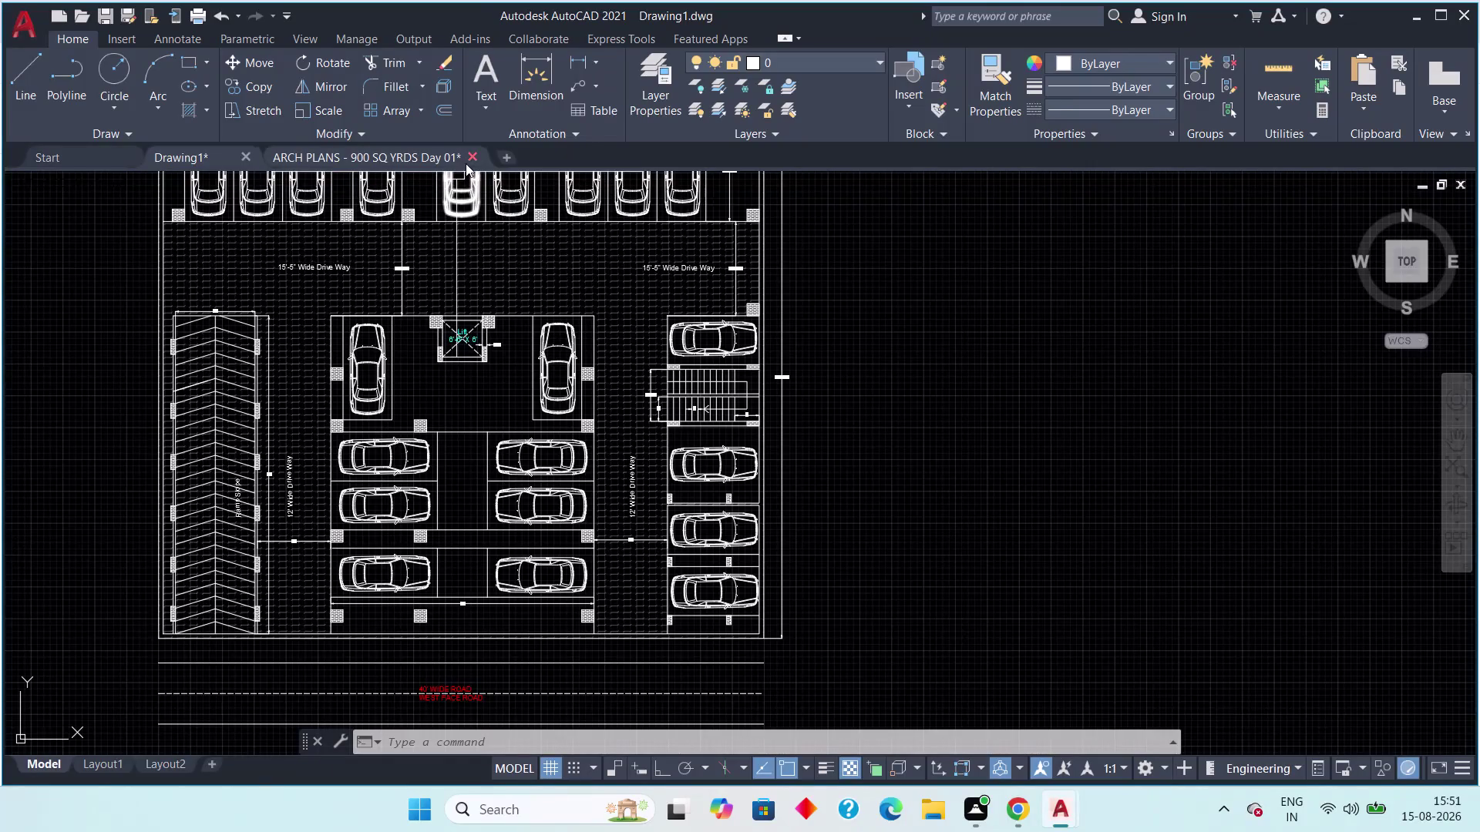
Close ARCH PLANS - 900 SQ YRDS Day 01 without saving, then view the 21-car parking plan.
click(469, 154)
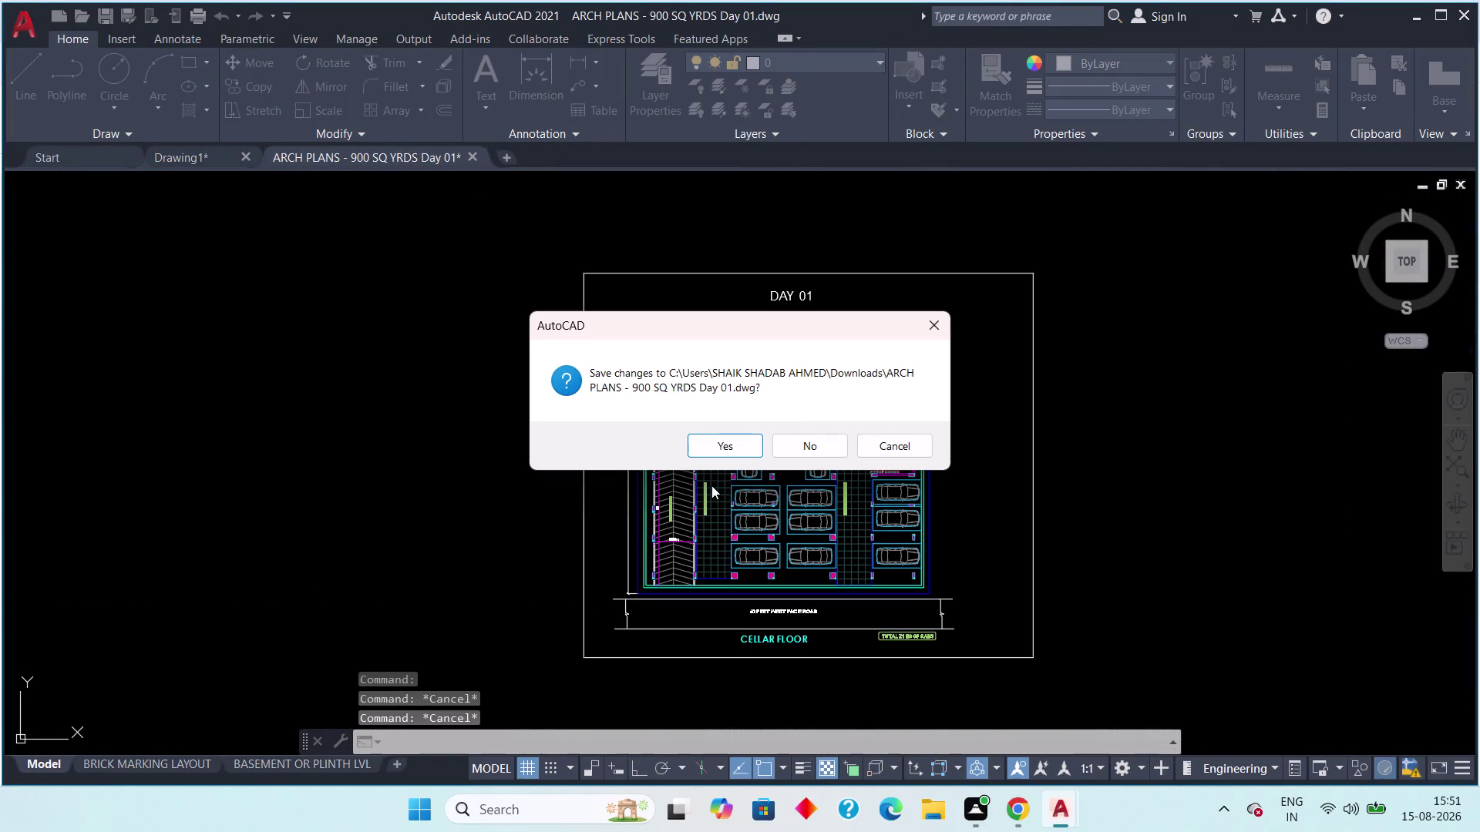
click(816, 447)
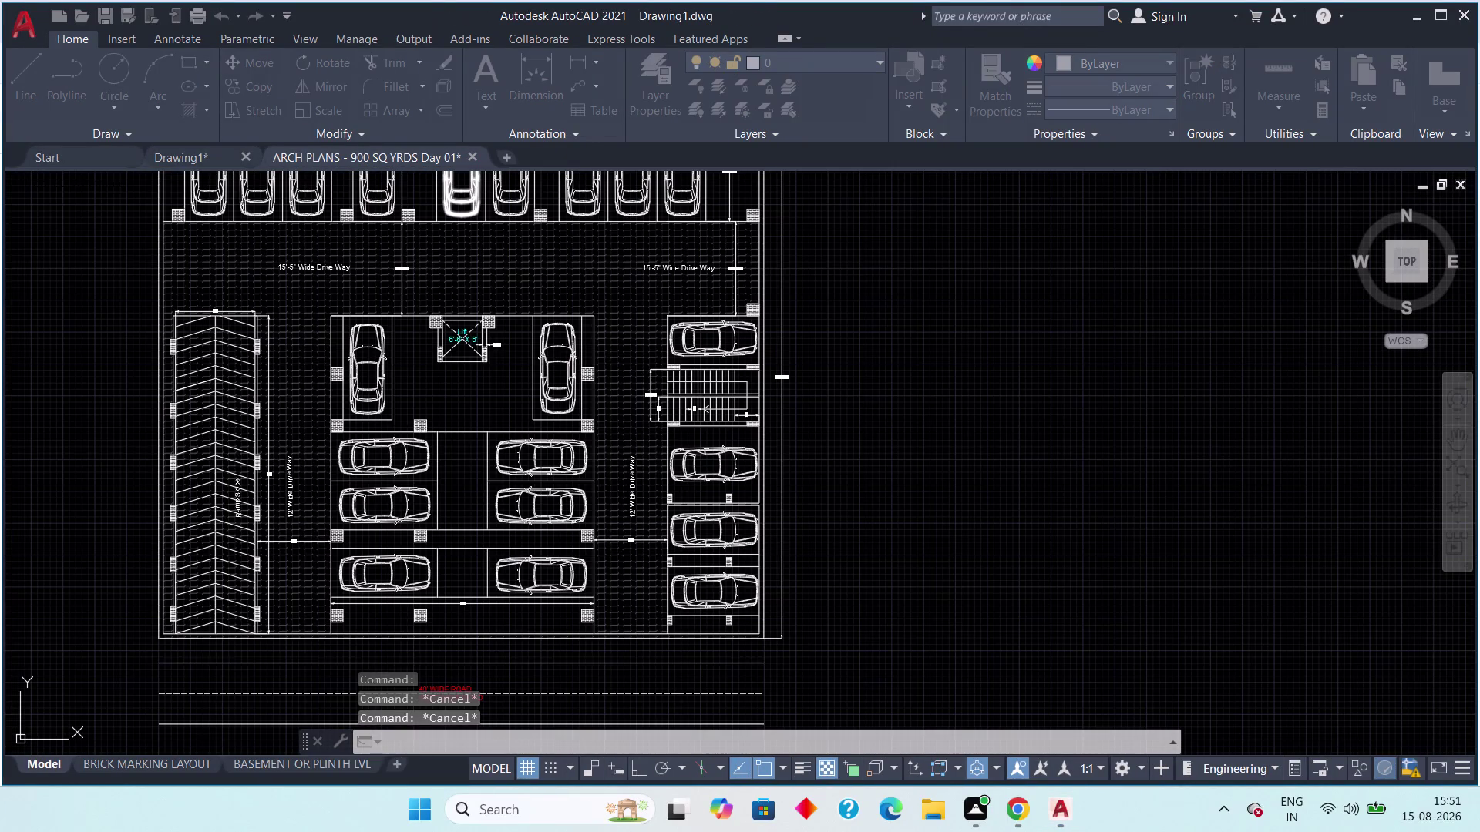
scroll(down, 3)
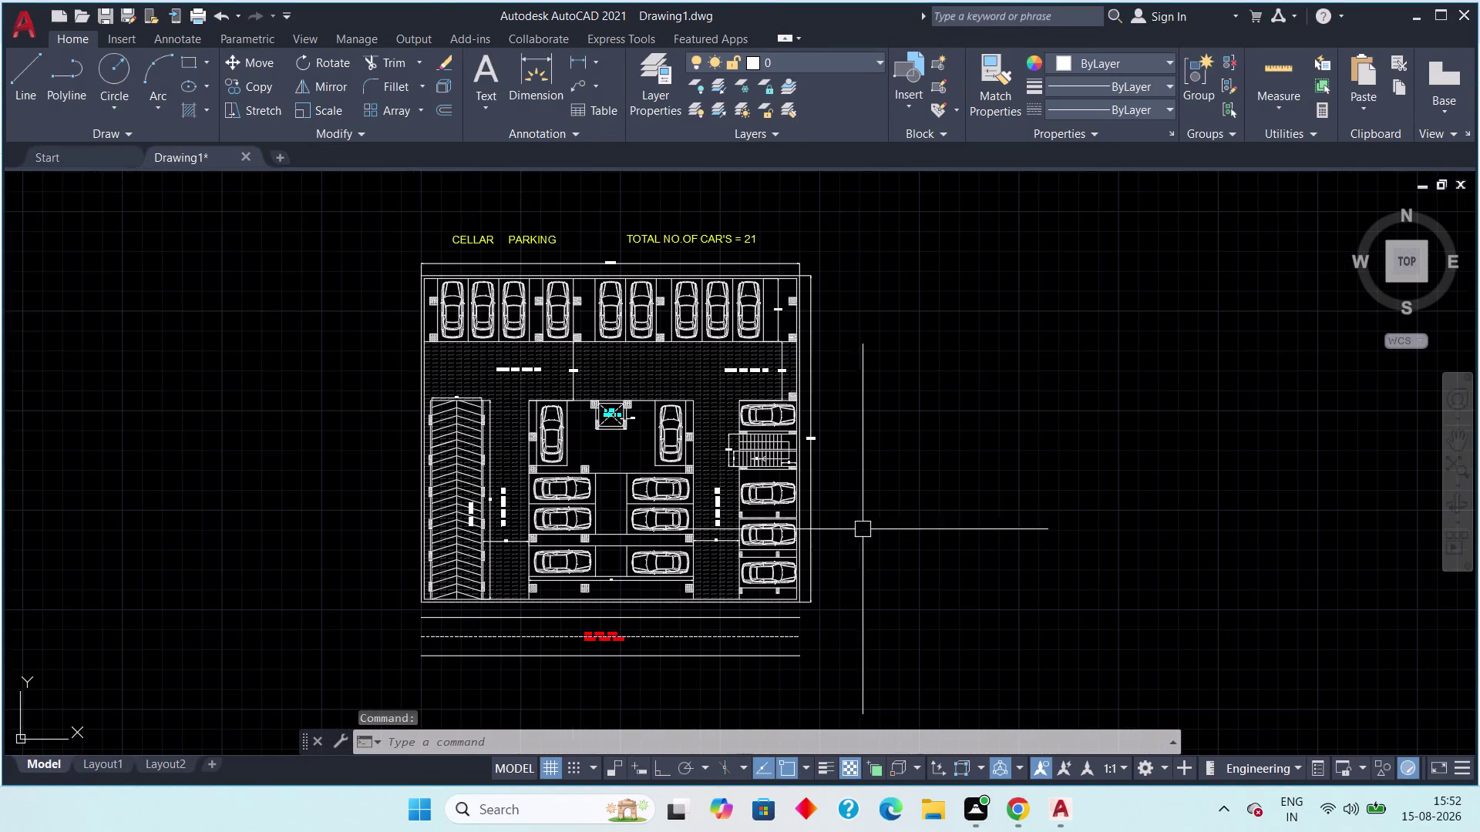
middle_drag(874, 502, 902, 507)
scroll(down, 3)
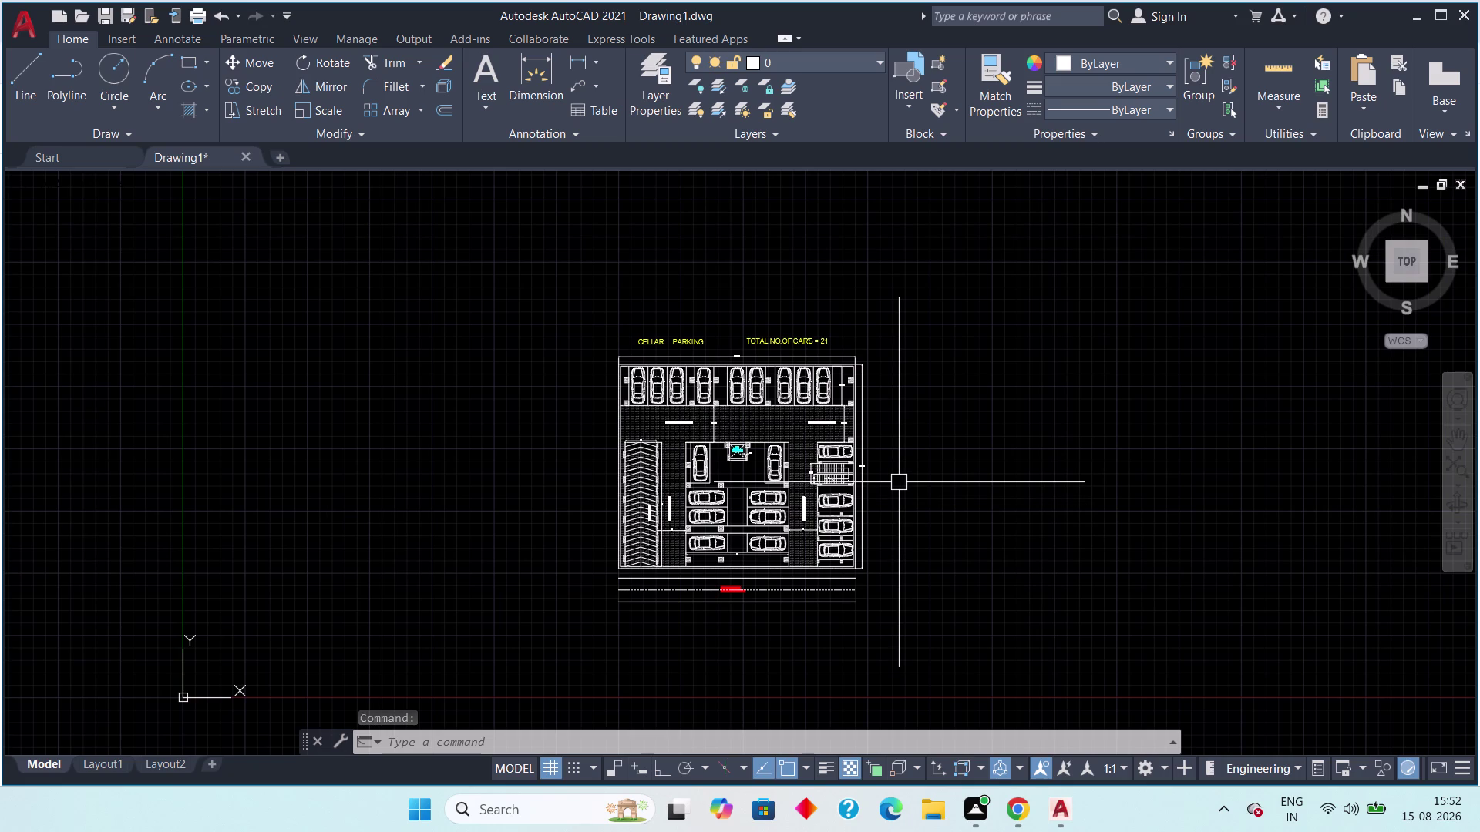
key(ctrl+s)
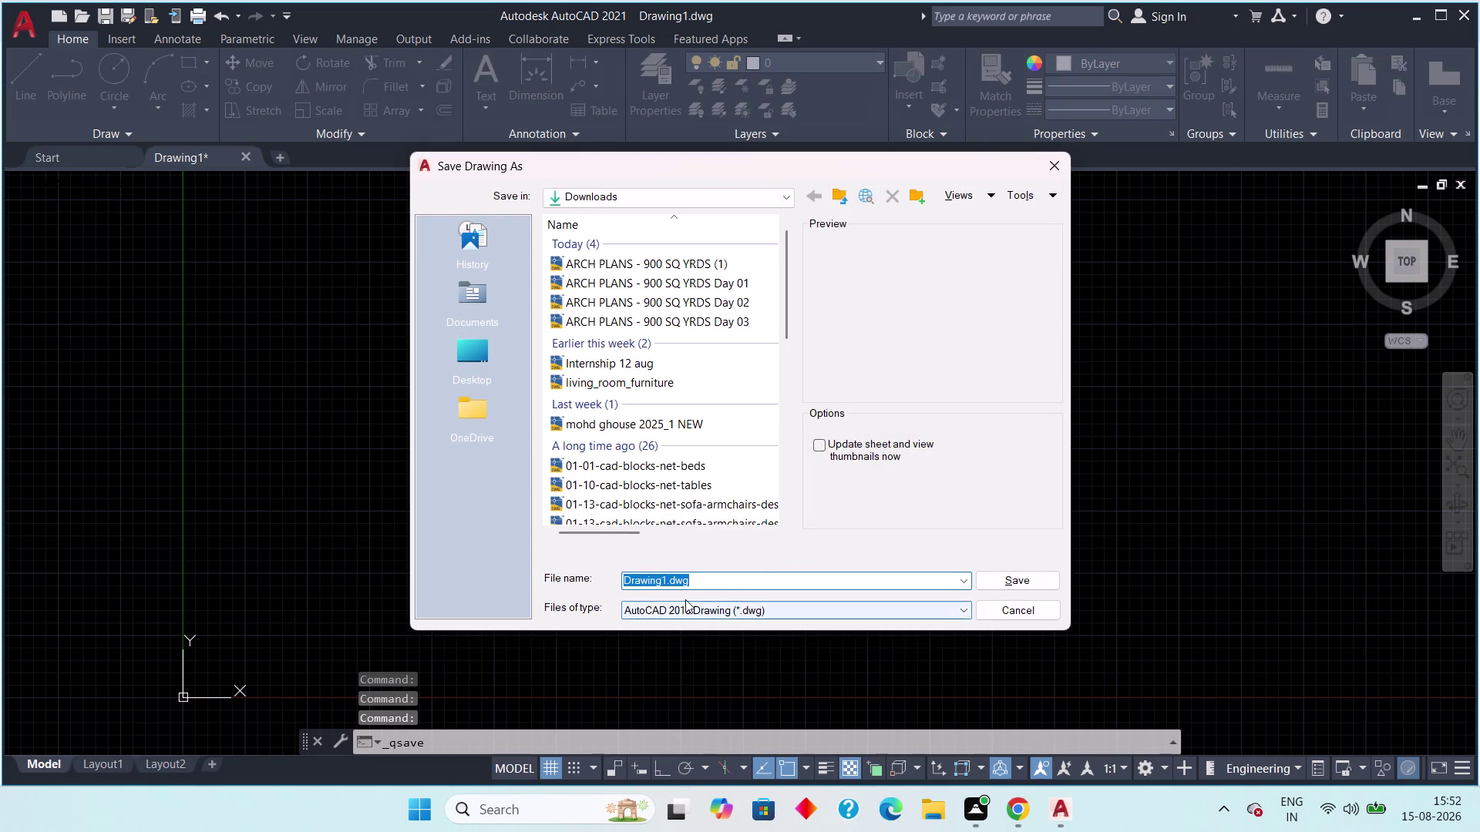
Rename the file to 'Drawing 15 Aug' and save it to the Desktop.
scroll(up, 3)
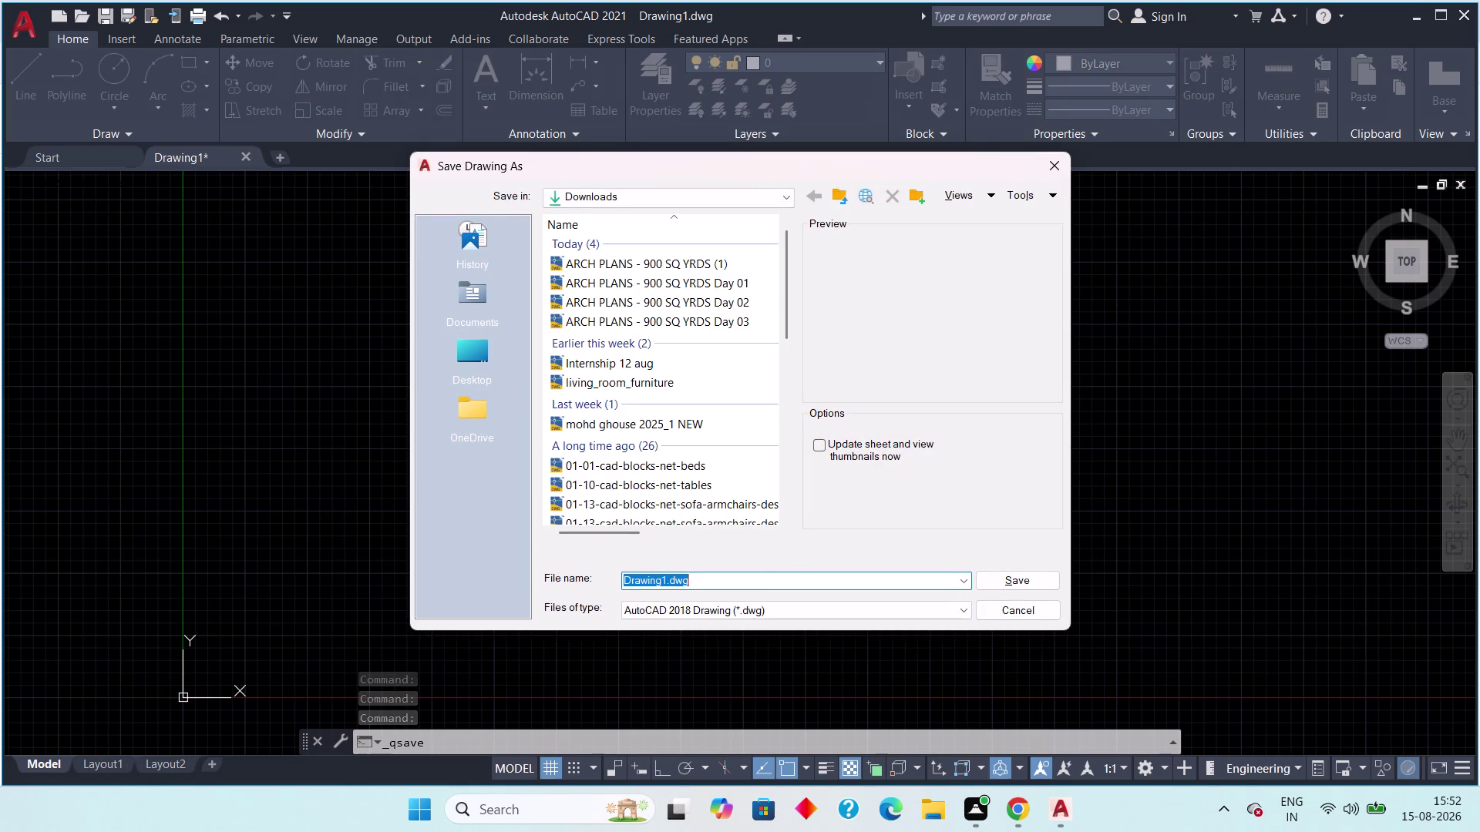
click(666, 580)
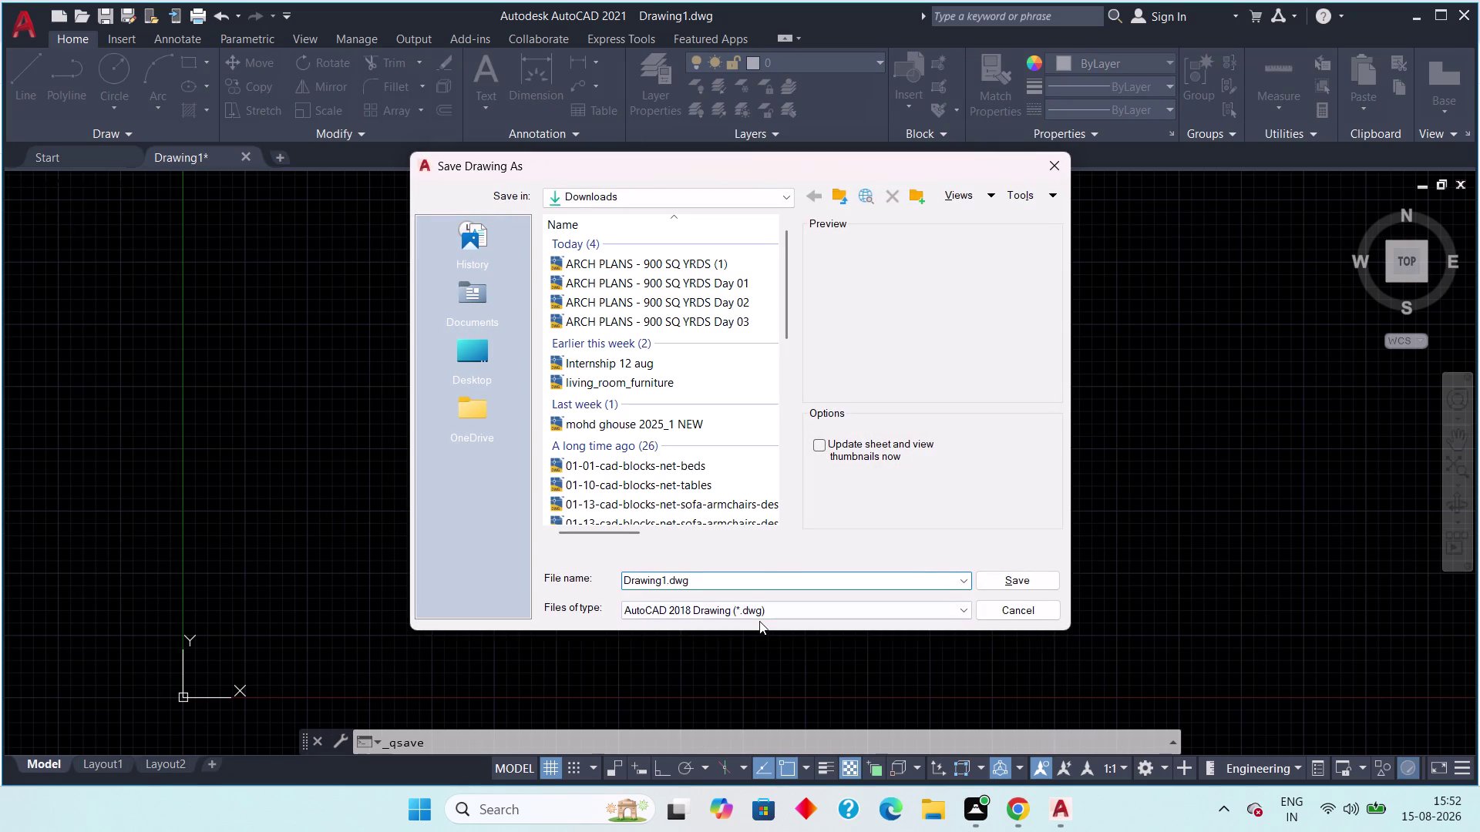
key(BackSpace)
key(space)
text(15)
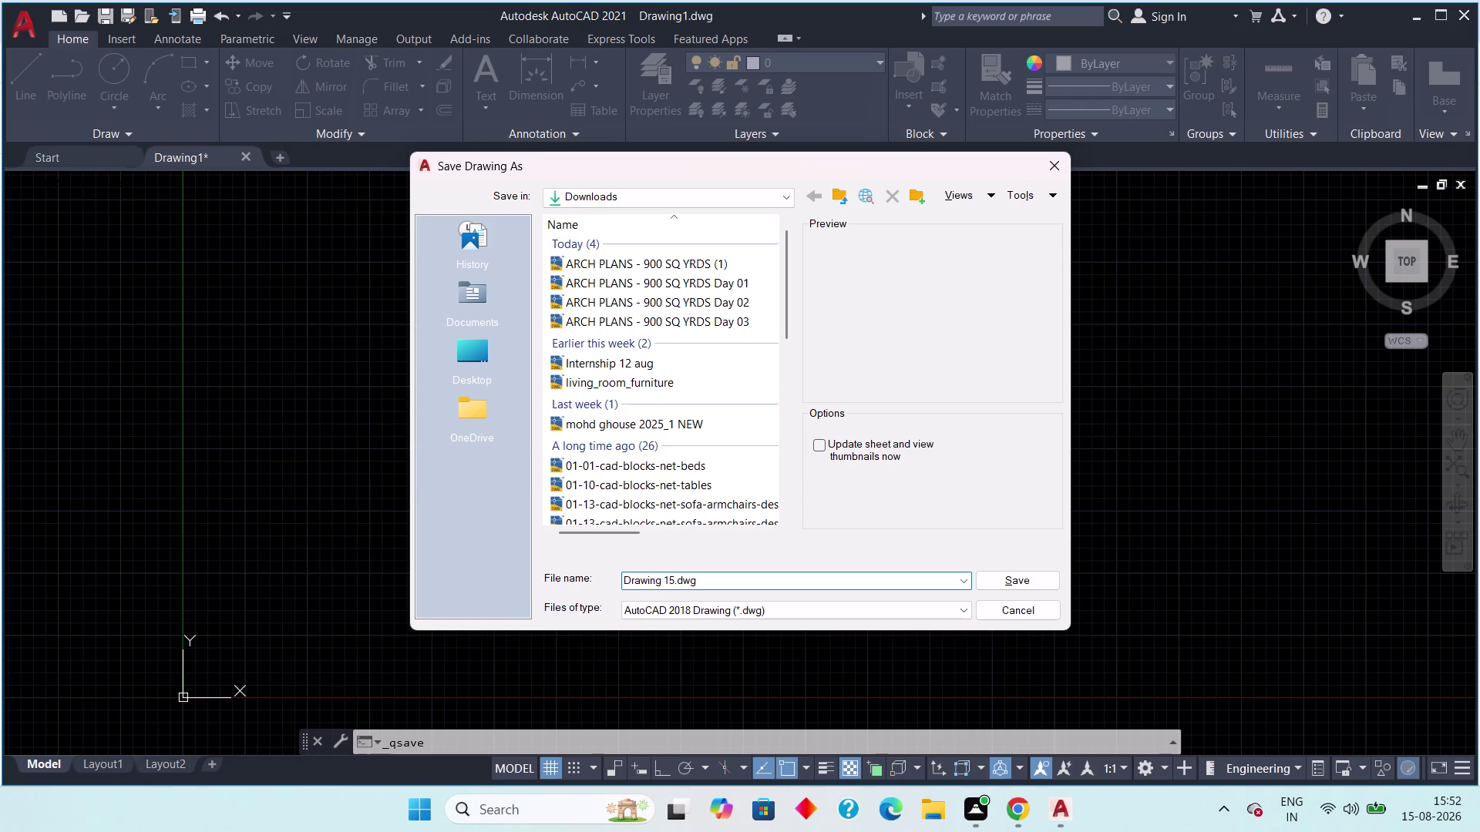
key(space)
key(shift+a)
text(ug)
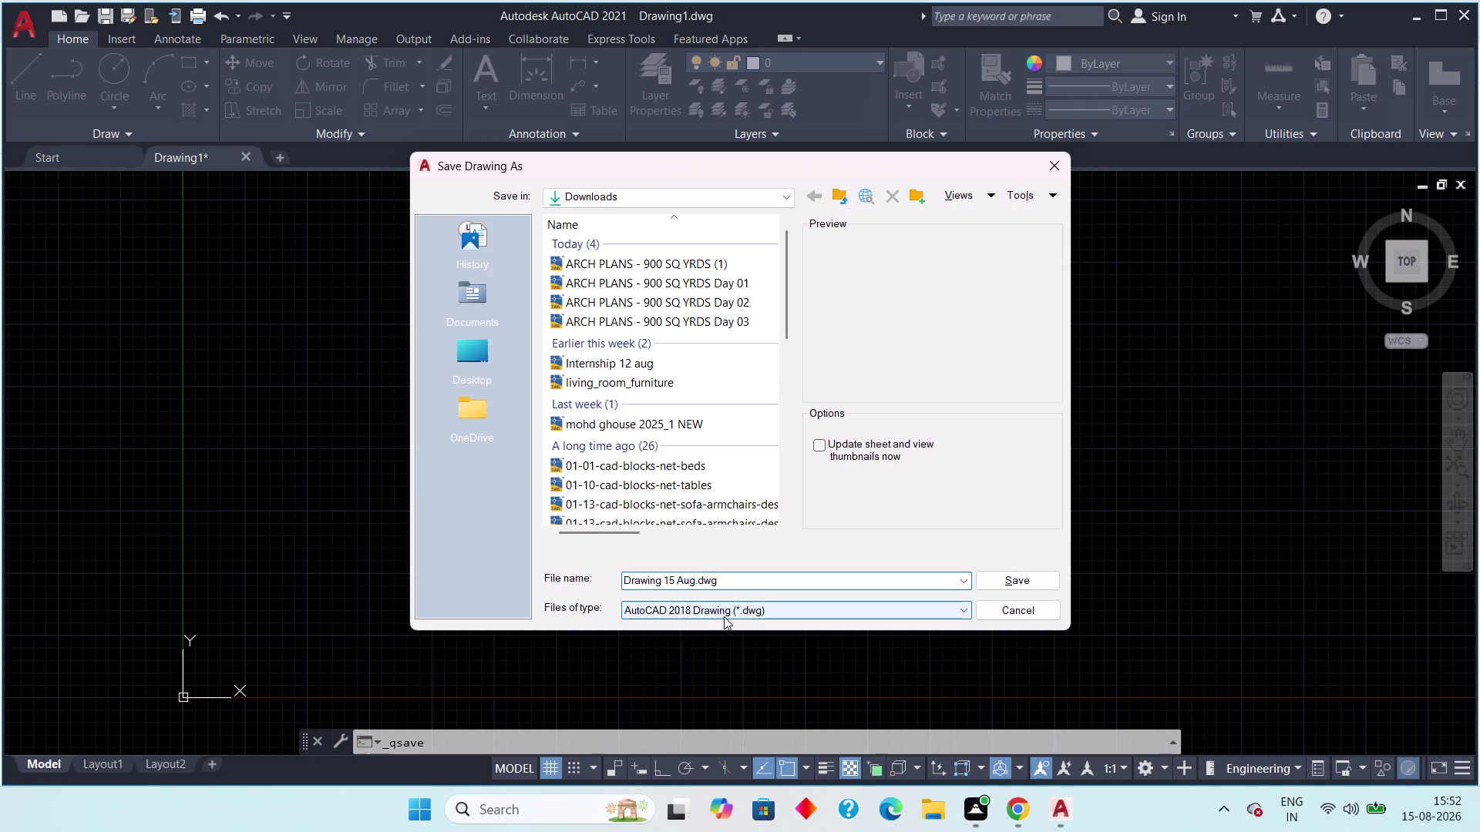
click(484, 365)
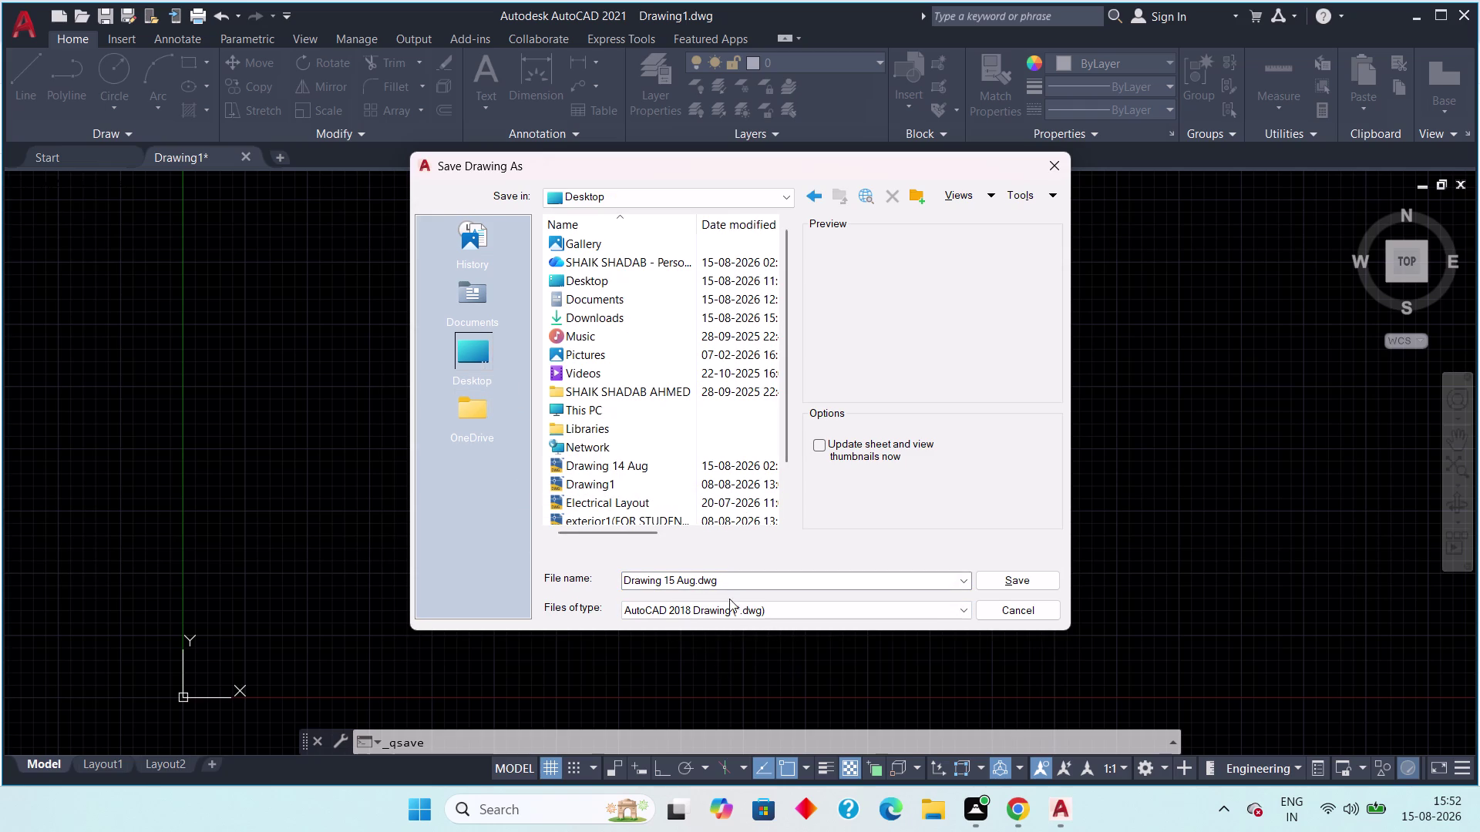
click(1018, 582)
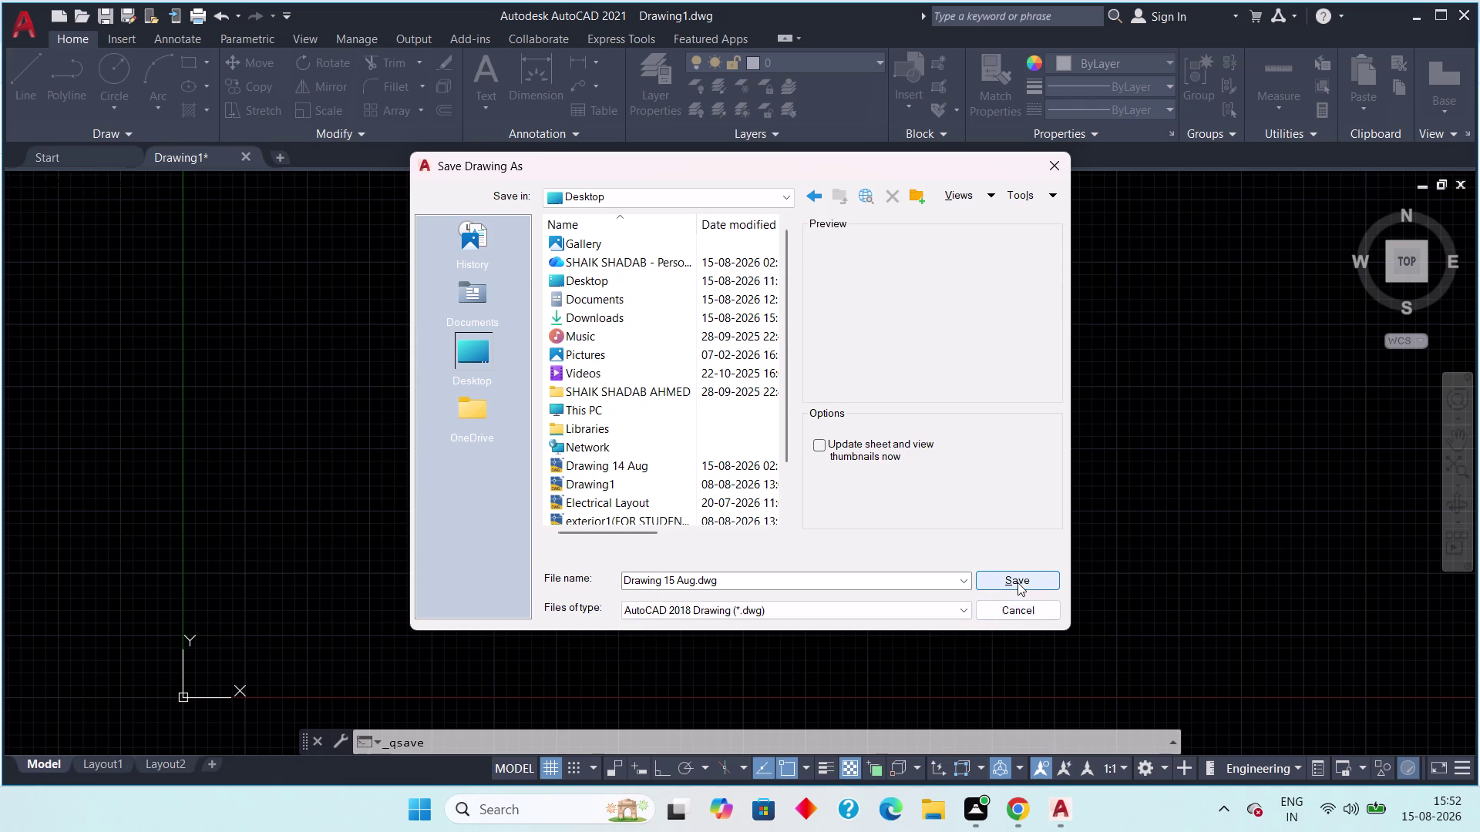